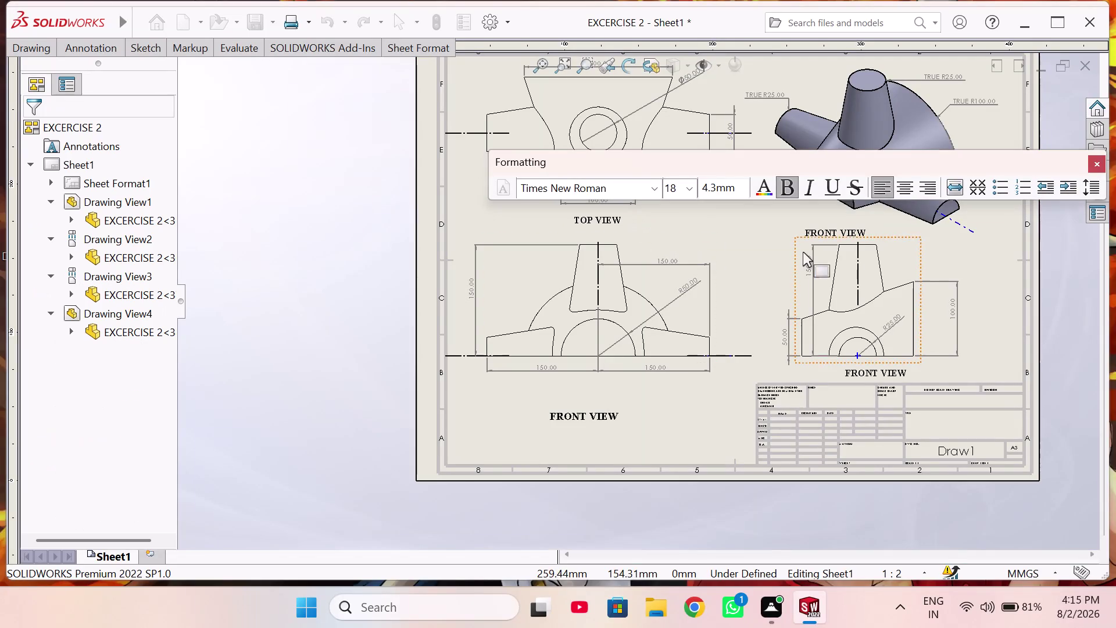
Change the 3D view's label from FRONT VIEW to ISOMETRIC VIEW.
double_click(836, 230)
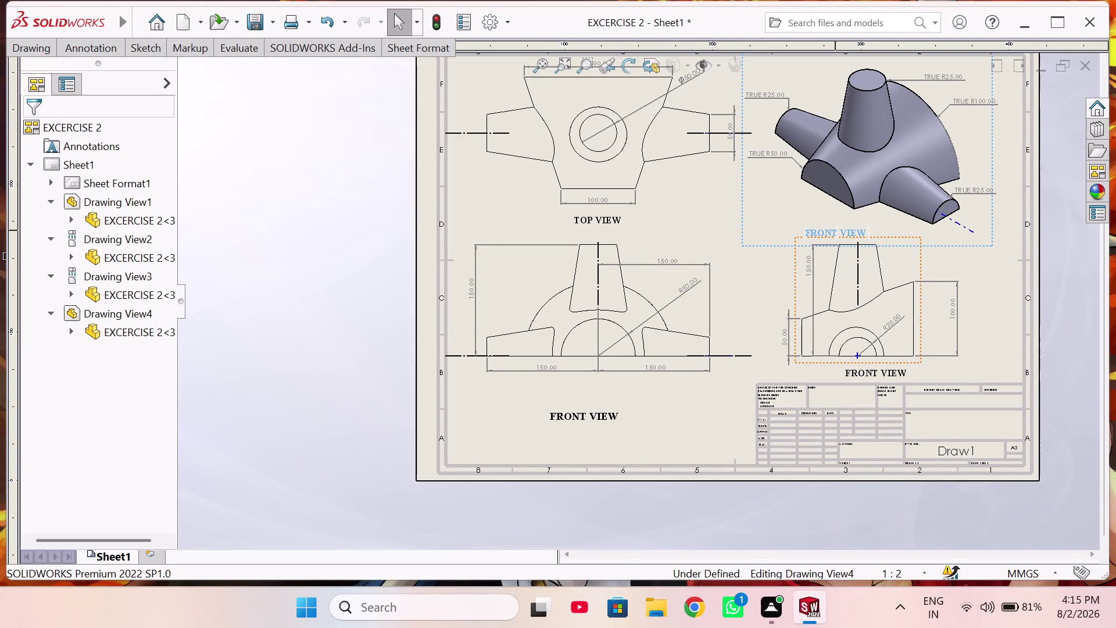
click(836, 230)
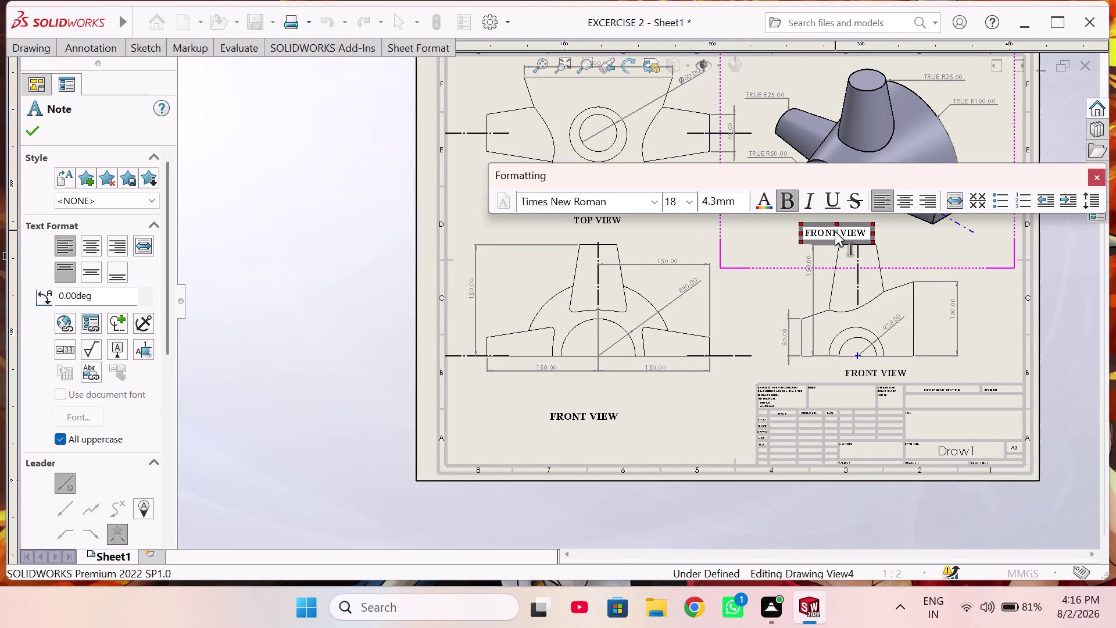
key(BackSpace)
key(BackSpace)
key(BackSpace)
key(BackSpace)
key(BackSpace)
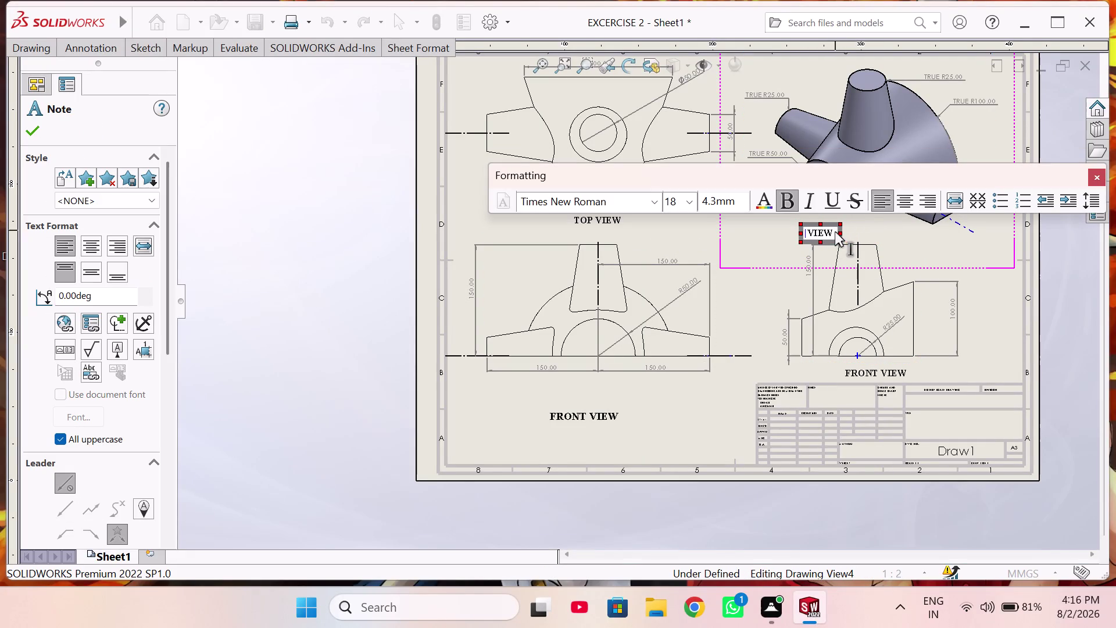
text(ISOME)
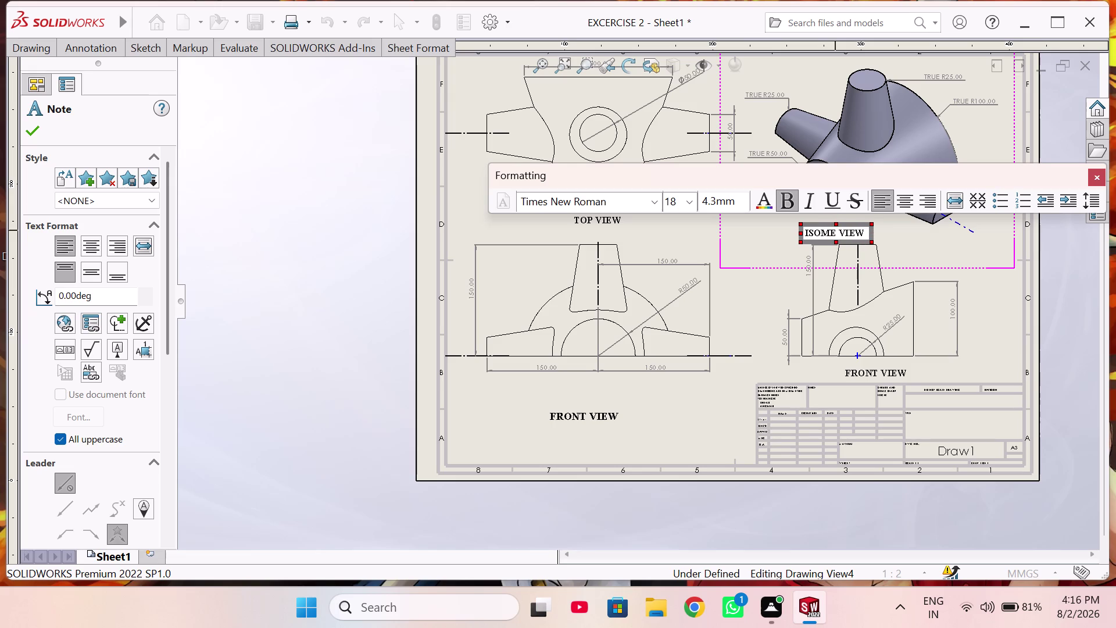
text(TRIC)
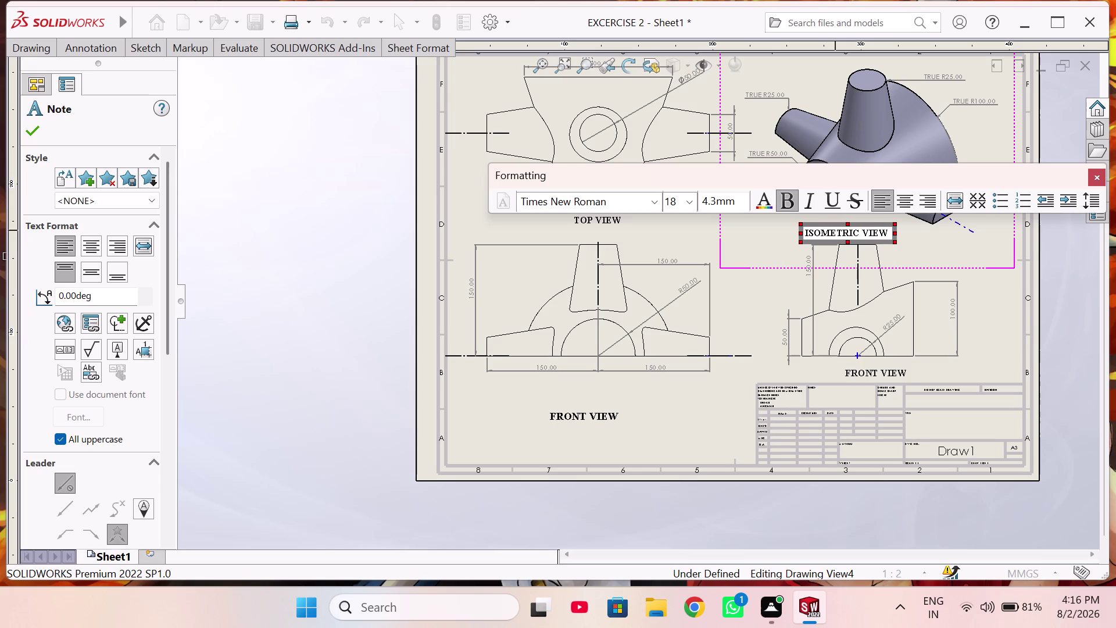
click(928, 243)
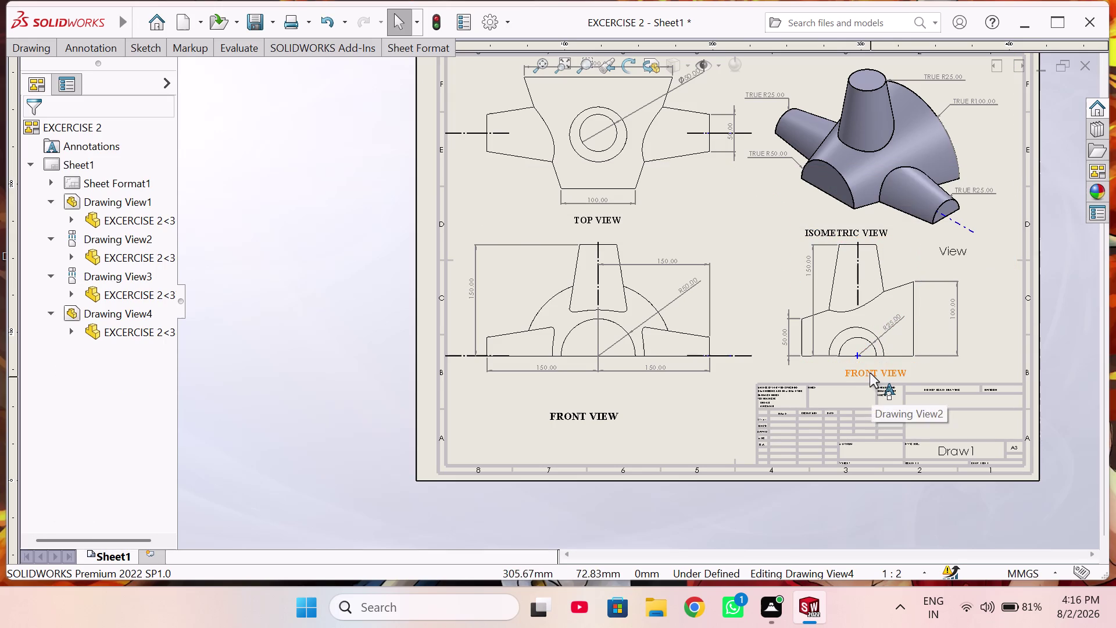
Change the lower-right view's label from FRONT VIEW to SIDE VIEW.
drag(869, 372, 855, 371)
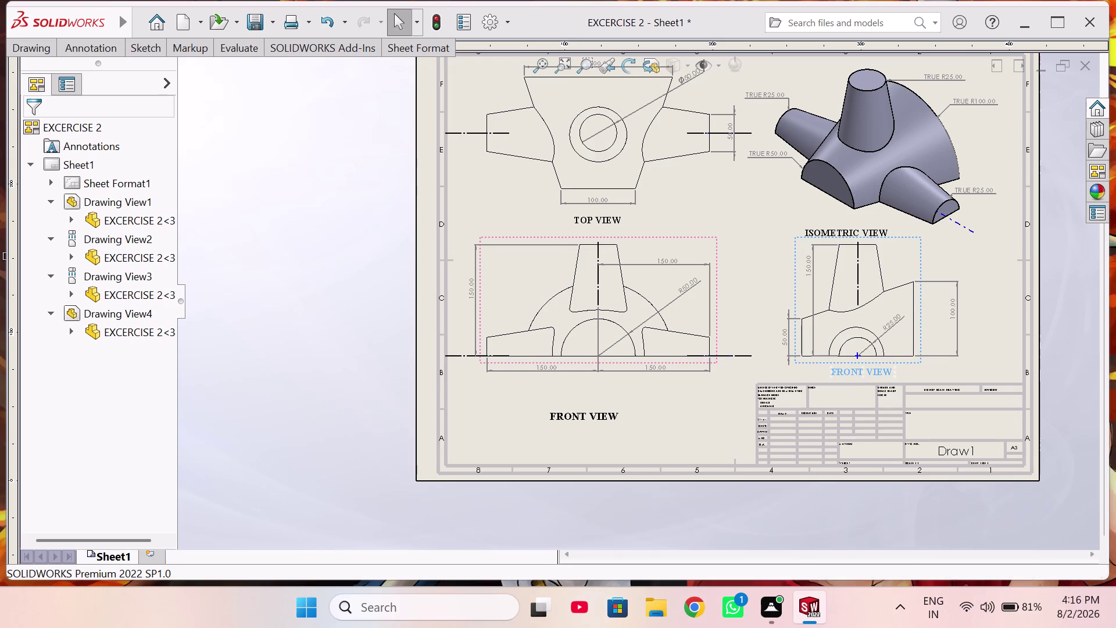
double_click(853, 372)
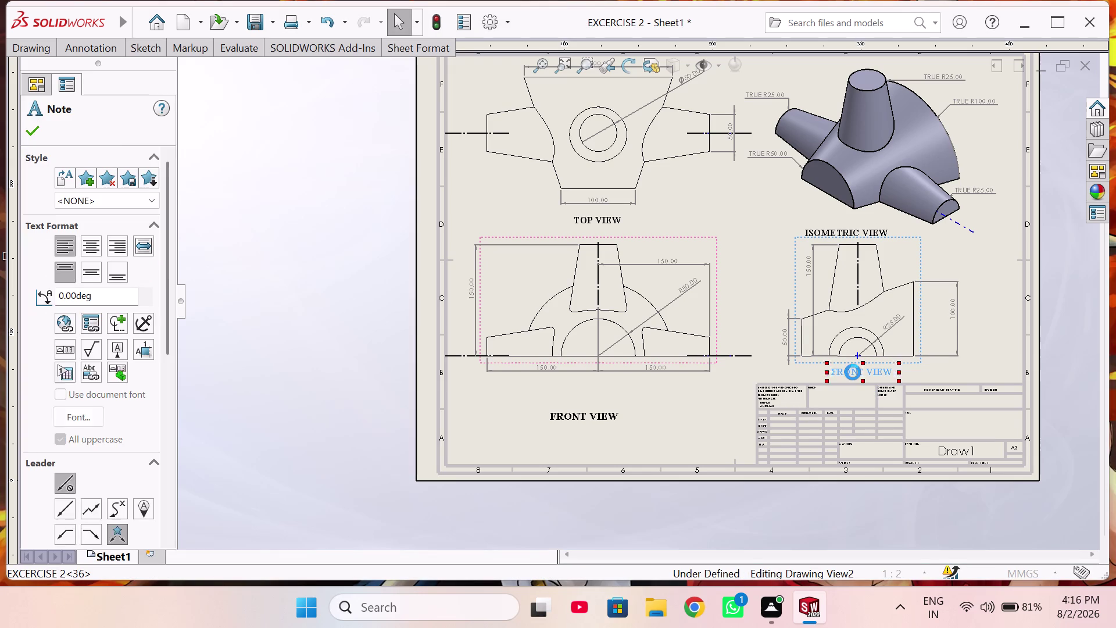
click(863, 373)
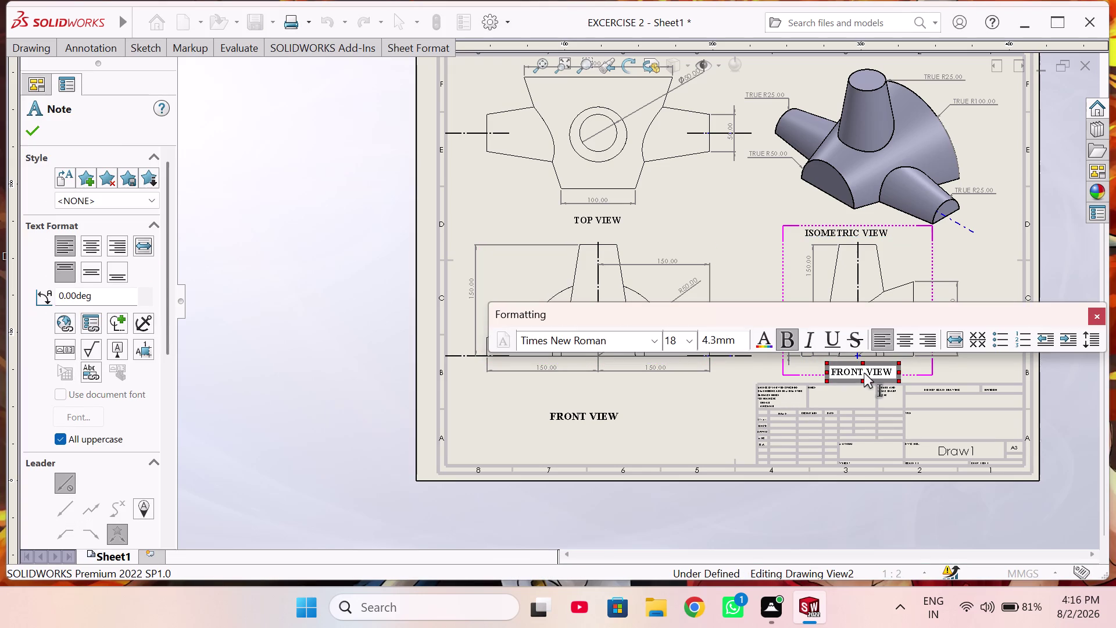
key(BackSpace)
key(BackSpace)
key(BackSpace)
key(BackSpace)
key(BackSpace)
key(BackSpace)
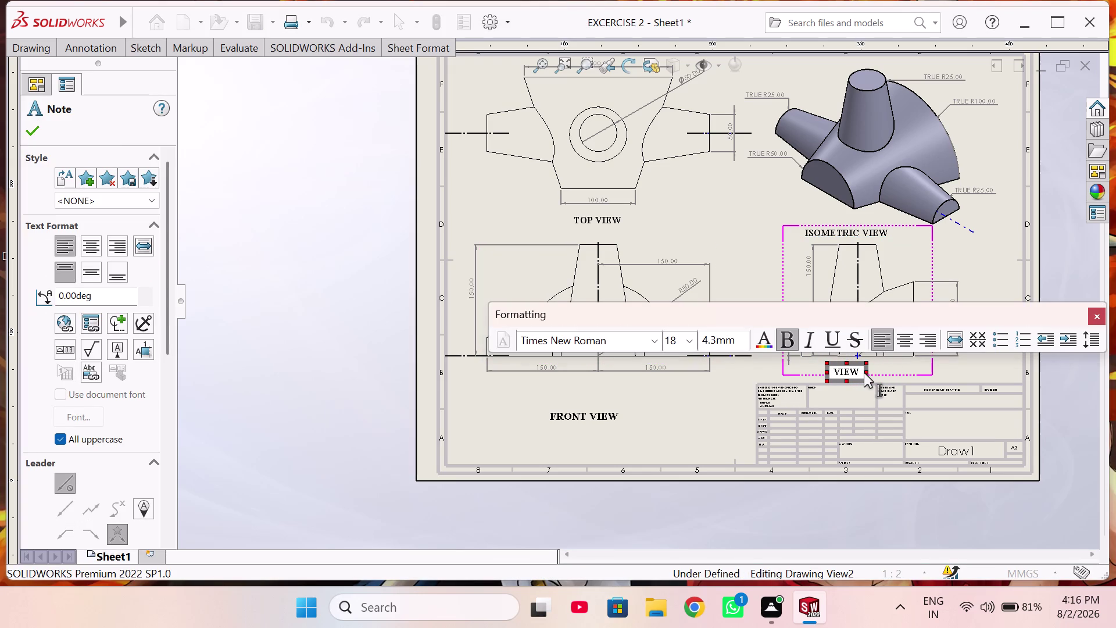
text(SIDE)
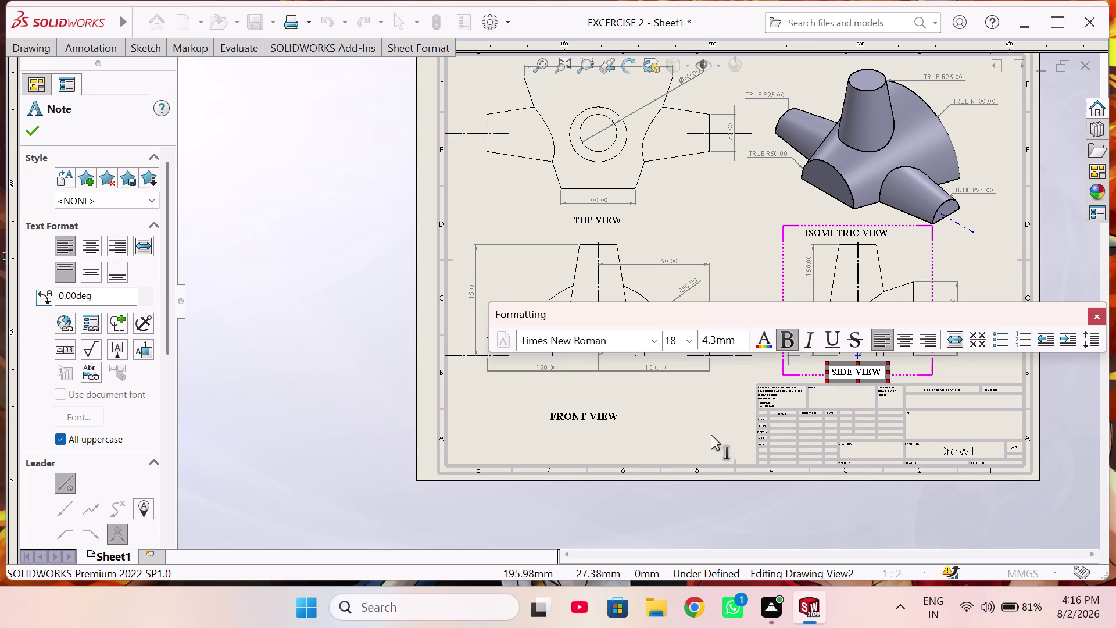
click(714, 431)
click(873, 372)
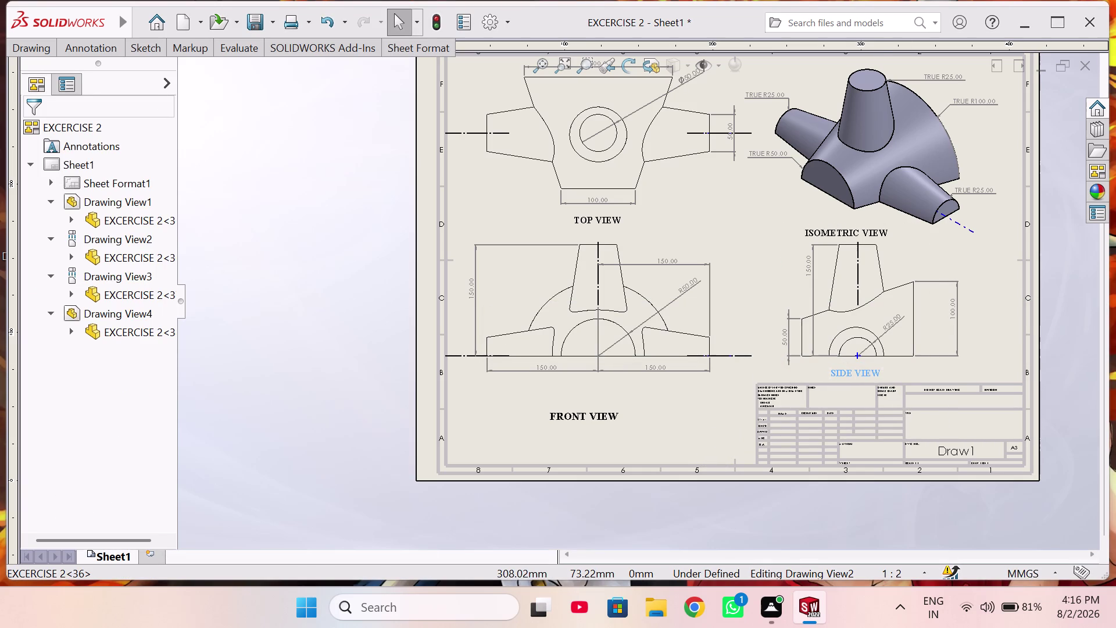
Move the FRONT VIEW label up to sit just below the front view.
click(707, 421)
drag(595, 417, 604, 394)
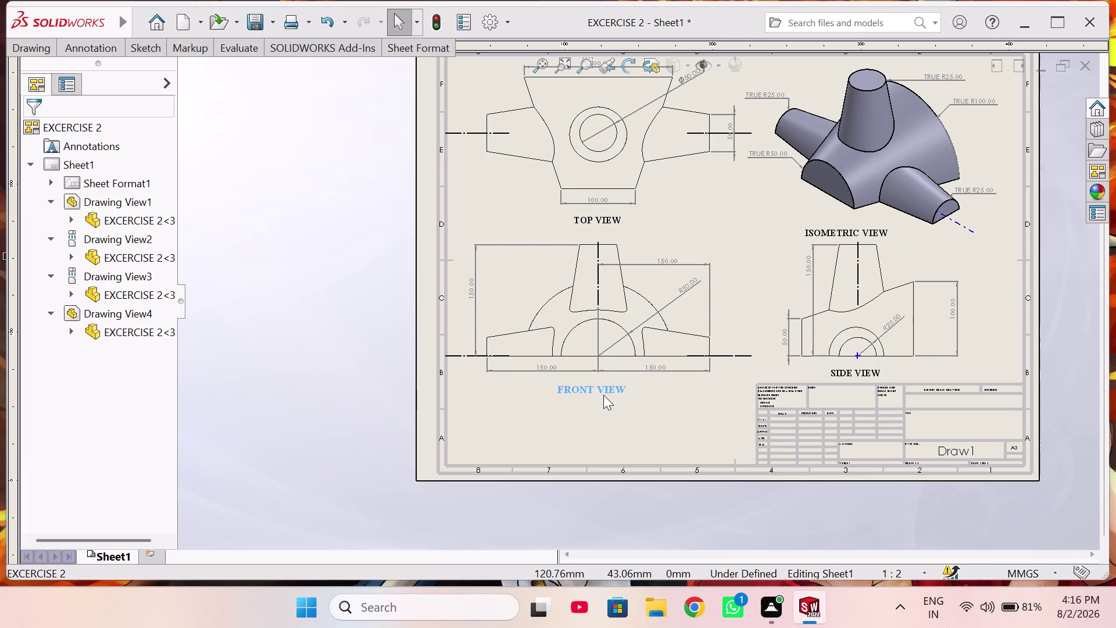
drag(603, 394, 610, 398)
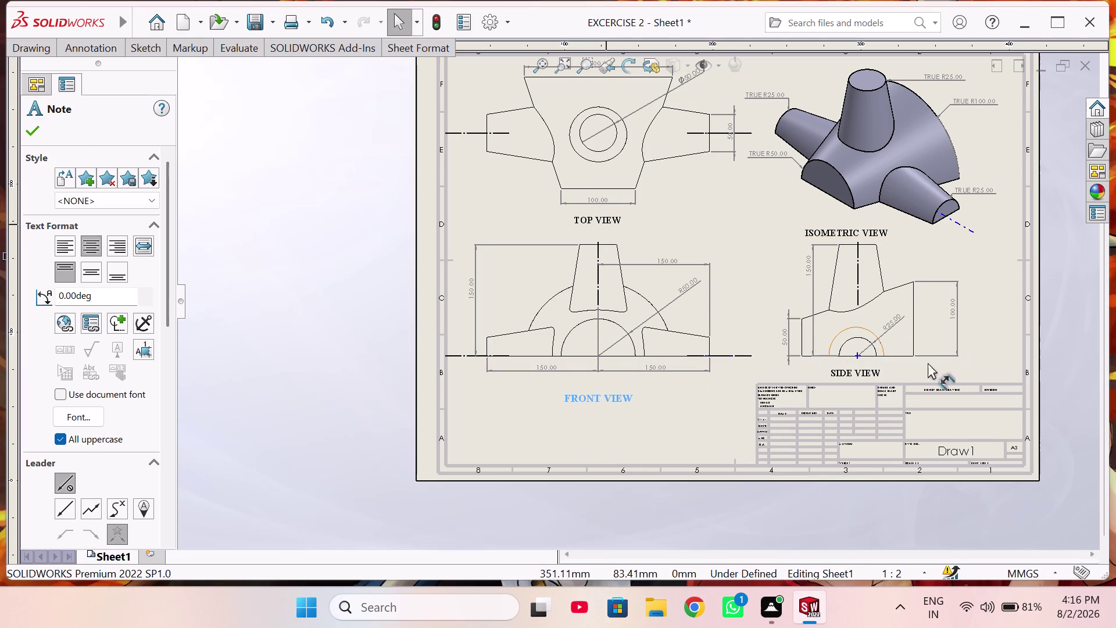
Lock focus on the sheet and place a new text note in the title block.
double_click(935, 419)
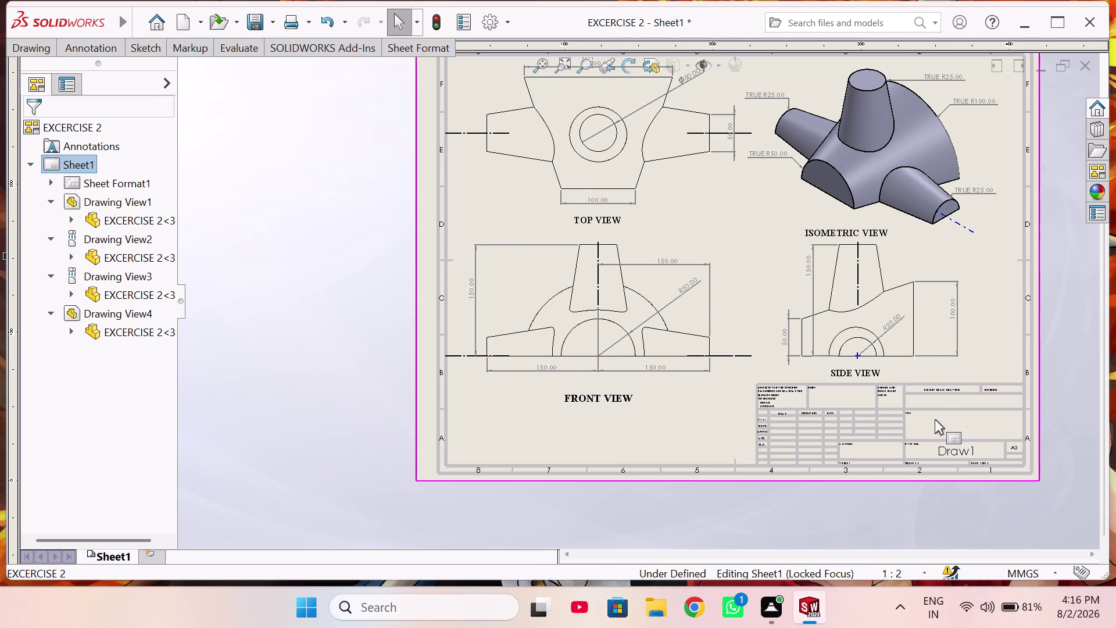
right_drag(939, 399, 945, 447)
right_drag(940, 388, 944, 460)
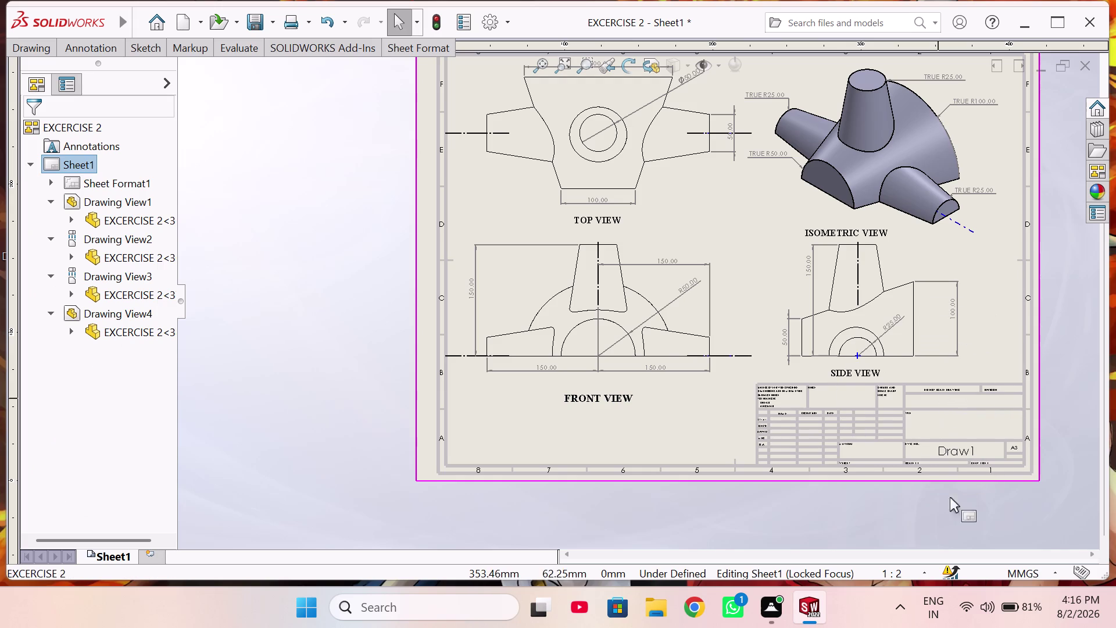
right_drag(945, 460, 955, 525)
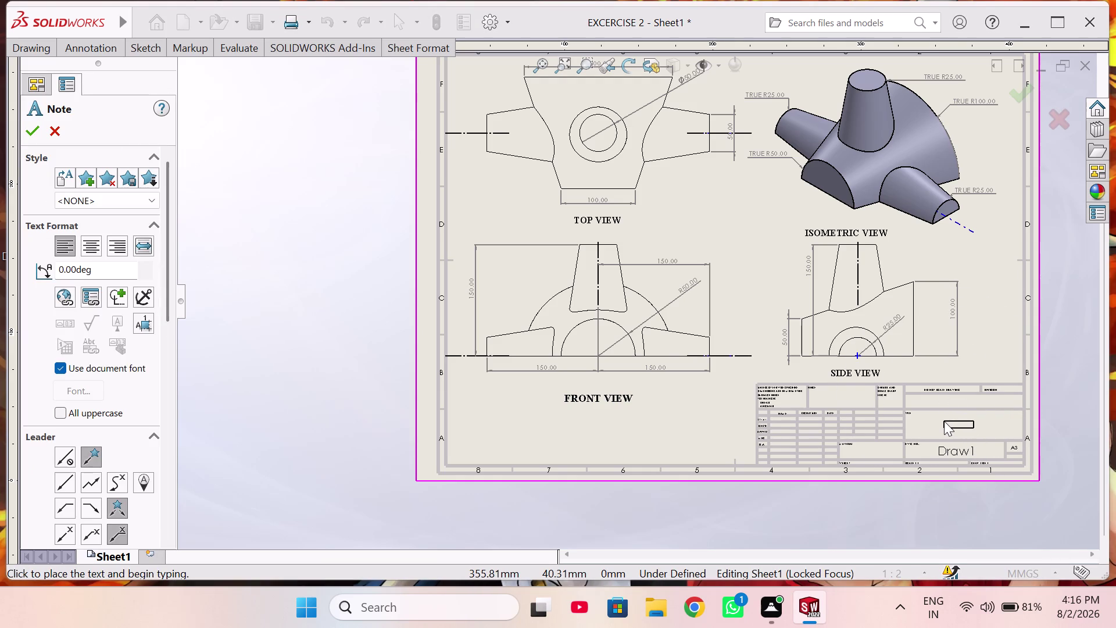
click(944, 421)
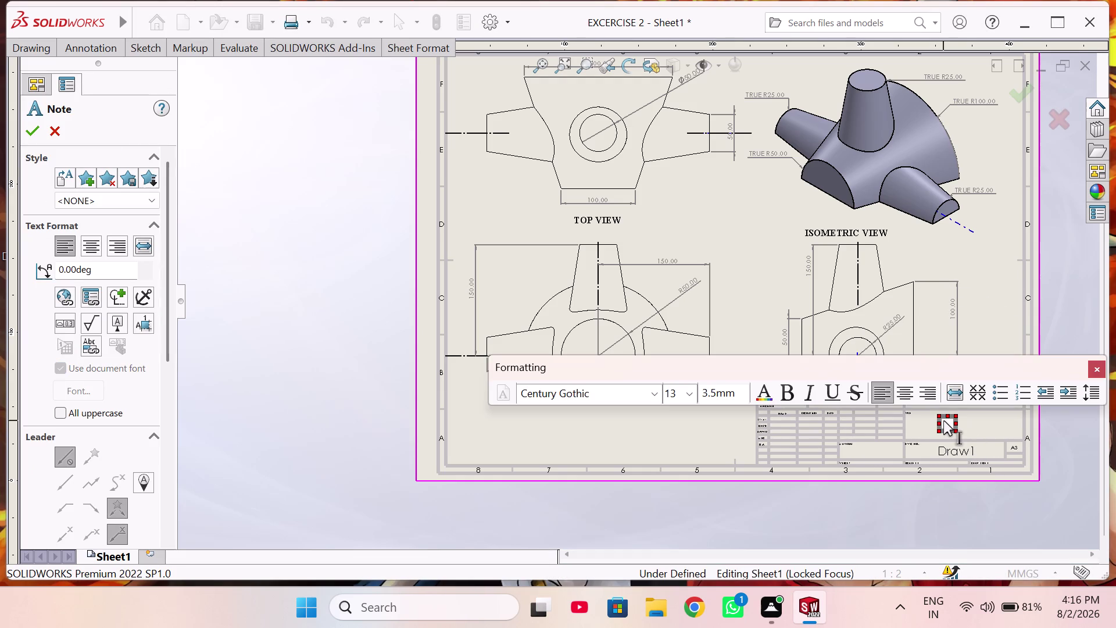
click(1098, 371)
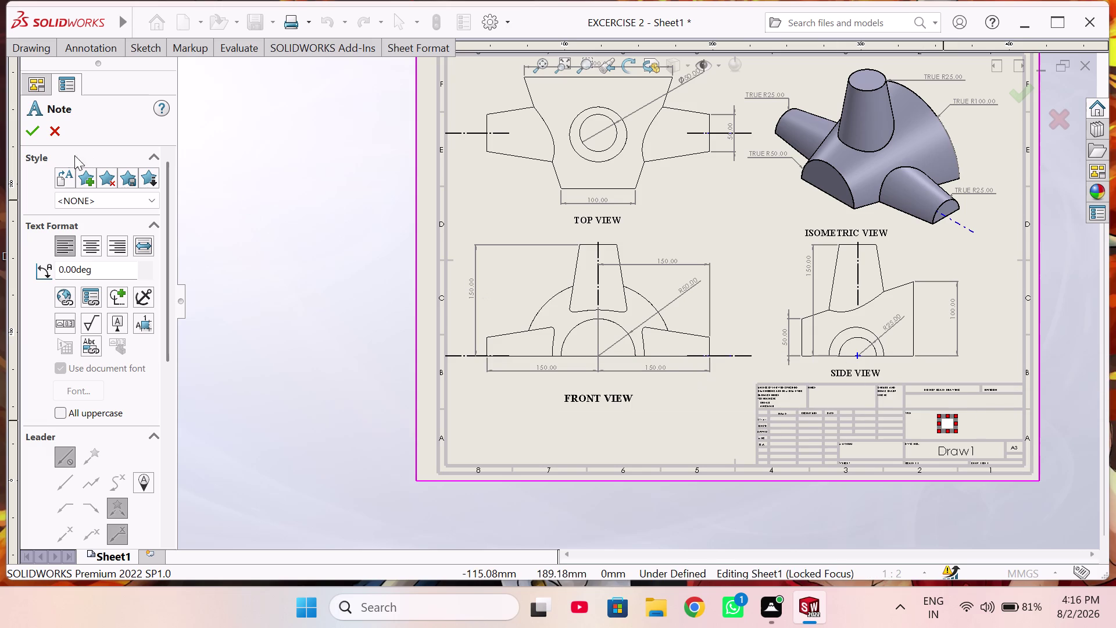
click(52, 128)
scroll(up, 3)
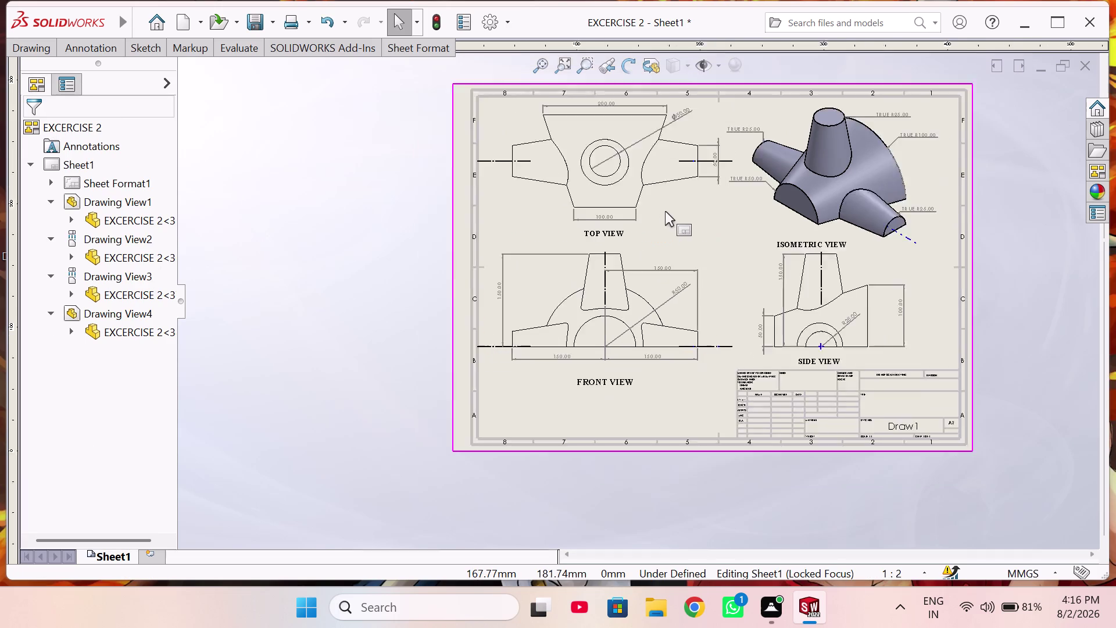
Reposition the isometric view and its ISOMETRIC VIEW label on the sheet.
scroll(up, 3)
scroll(down, 3)
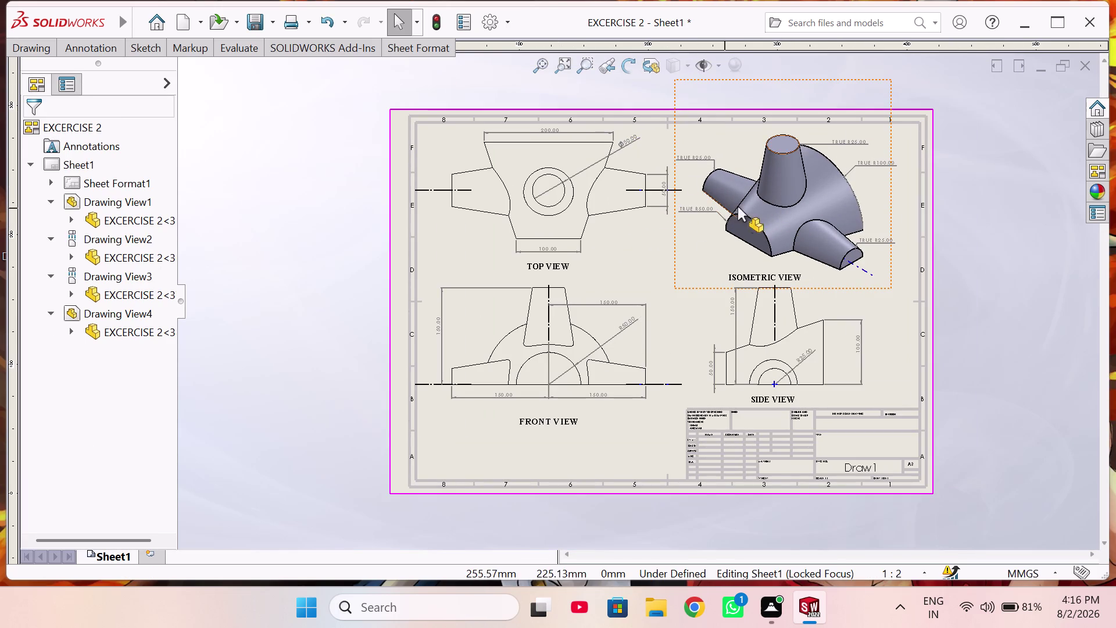
drag(685, 277, 692, 282)
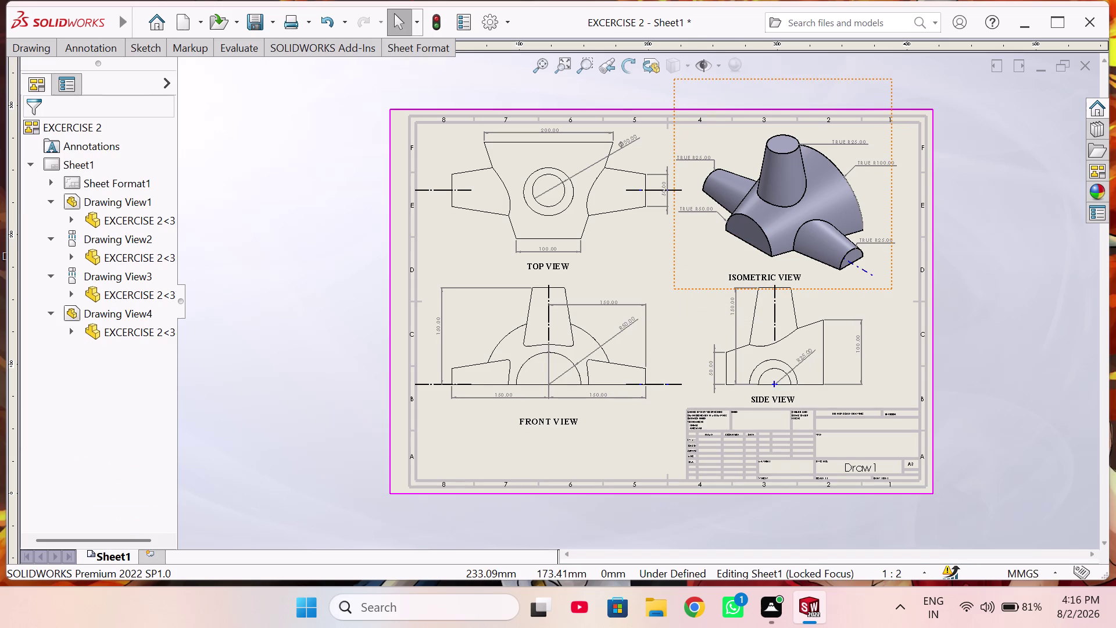
click(979, 329)
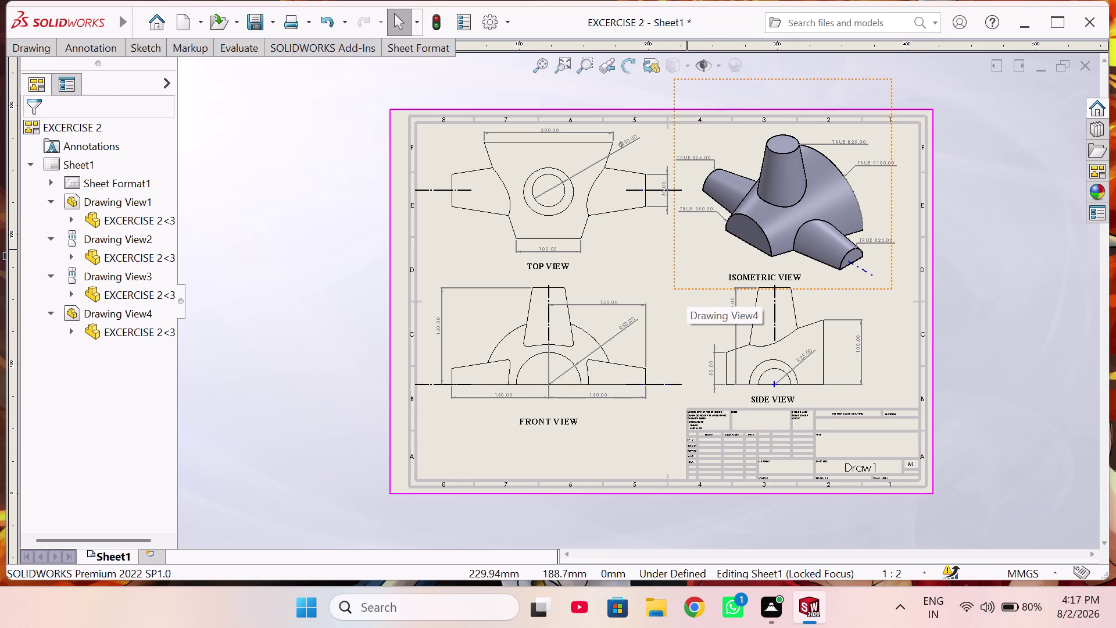
drag(703, 285, 731, 293)
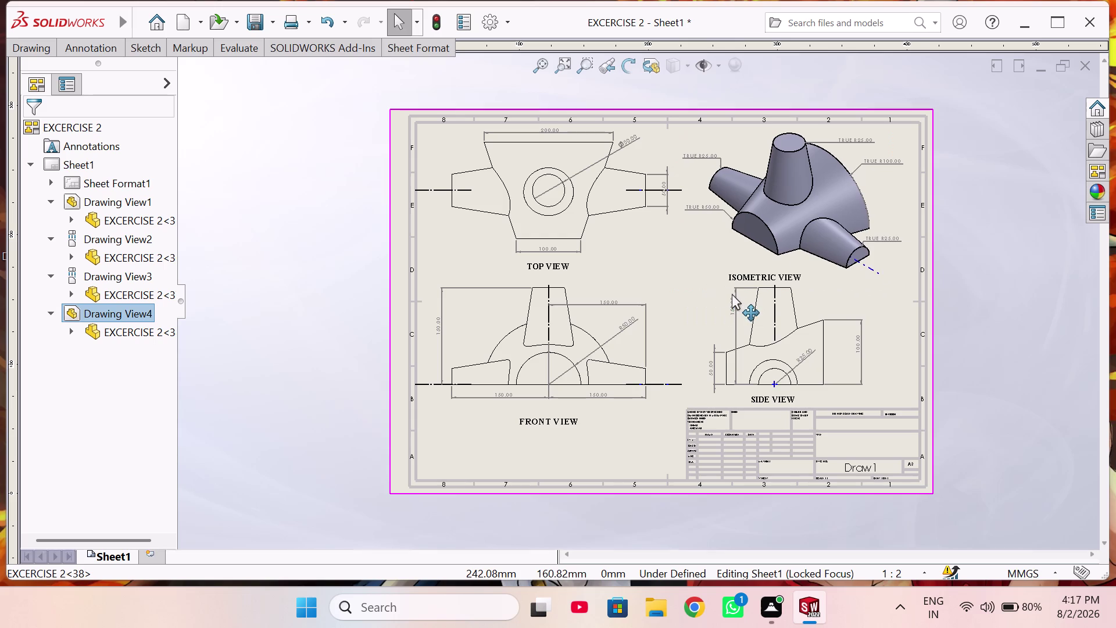
drag(731, 293, 710, 291)
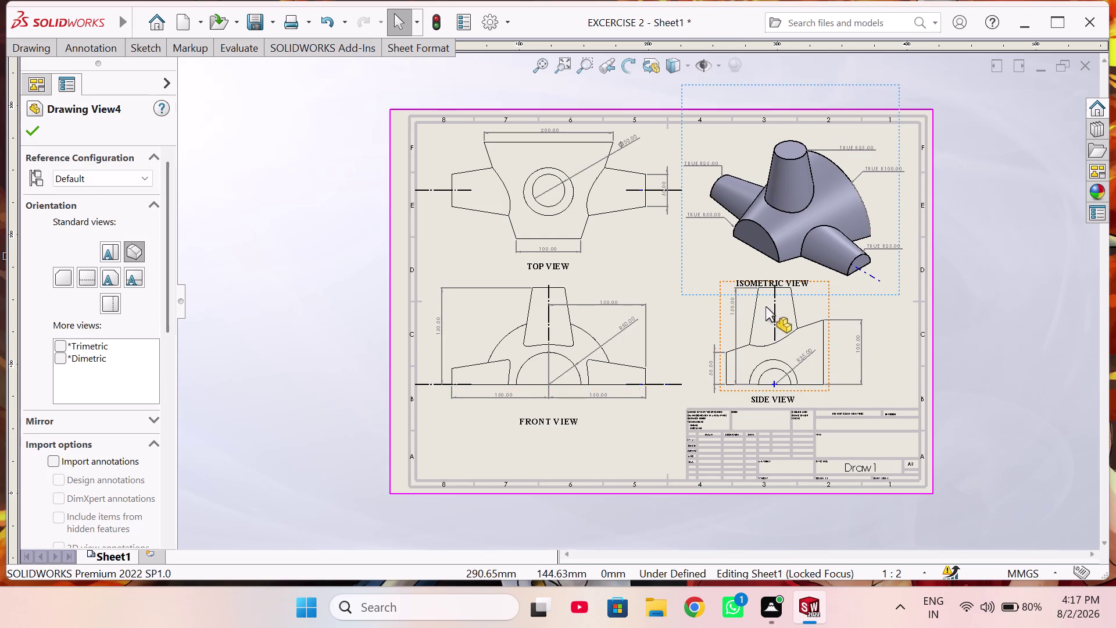
drag(790, 282, 790, 273)
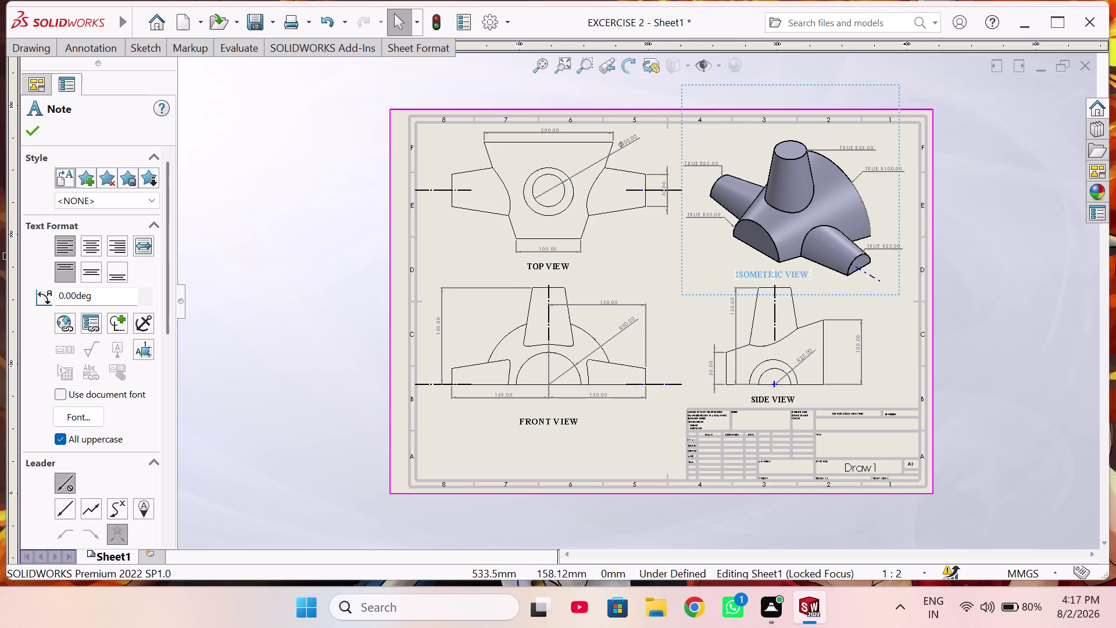
click(1059, 296)
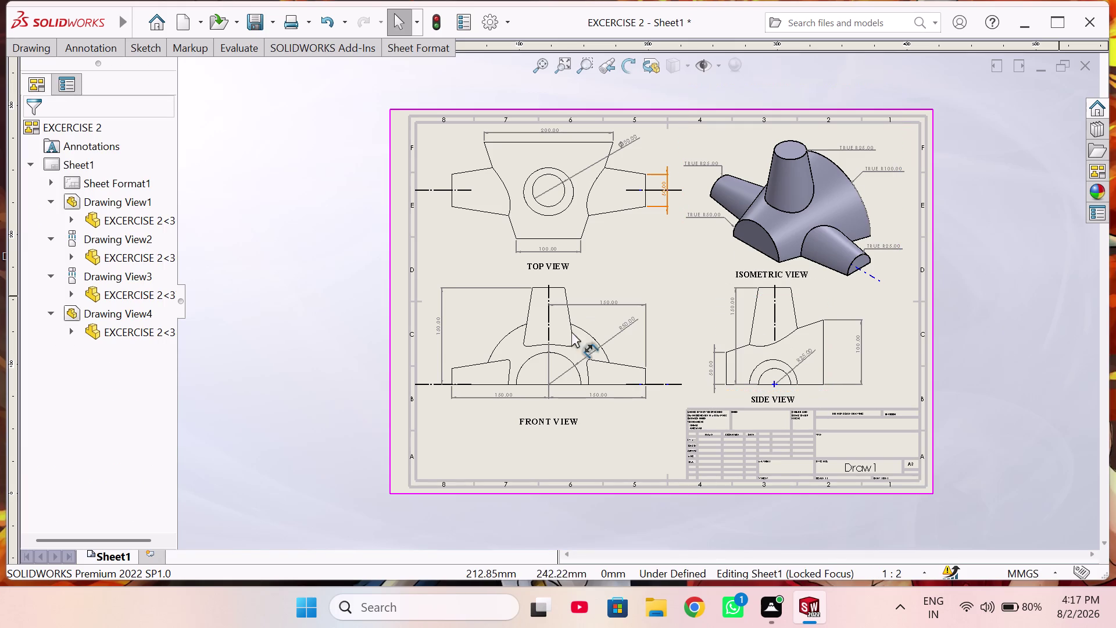
Line up the top view above the front view and bring up the print dialog.
drag(532, 208, 526, 214)
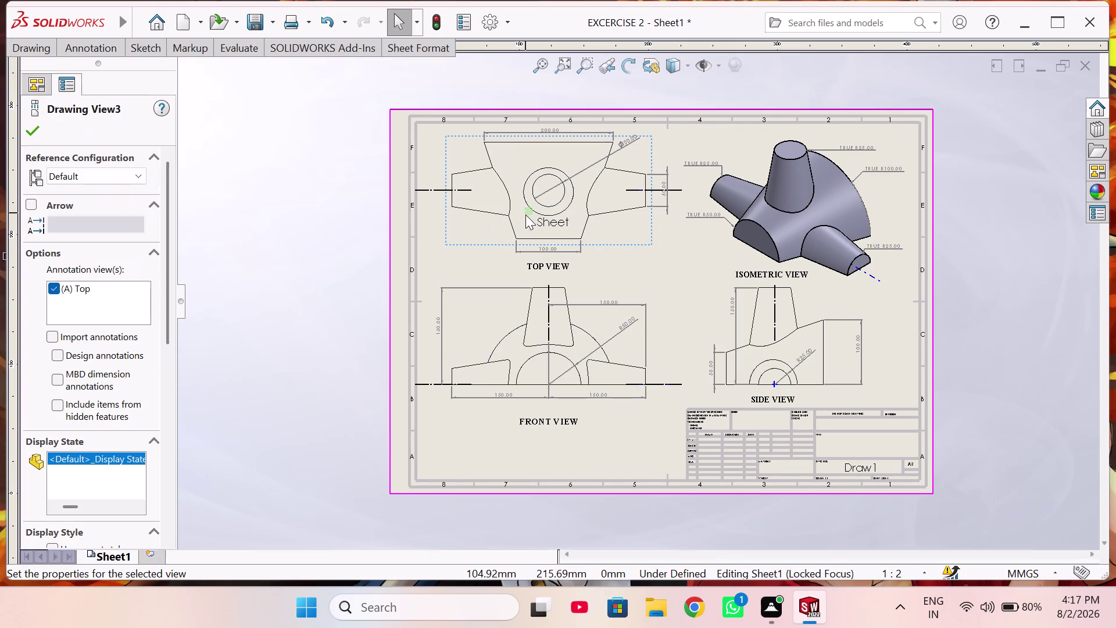
drag(526, 215, 525, 222)
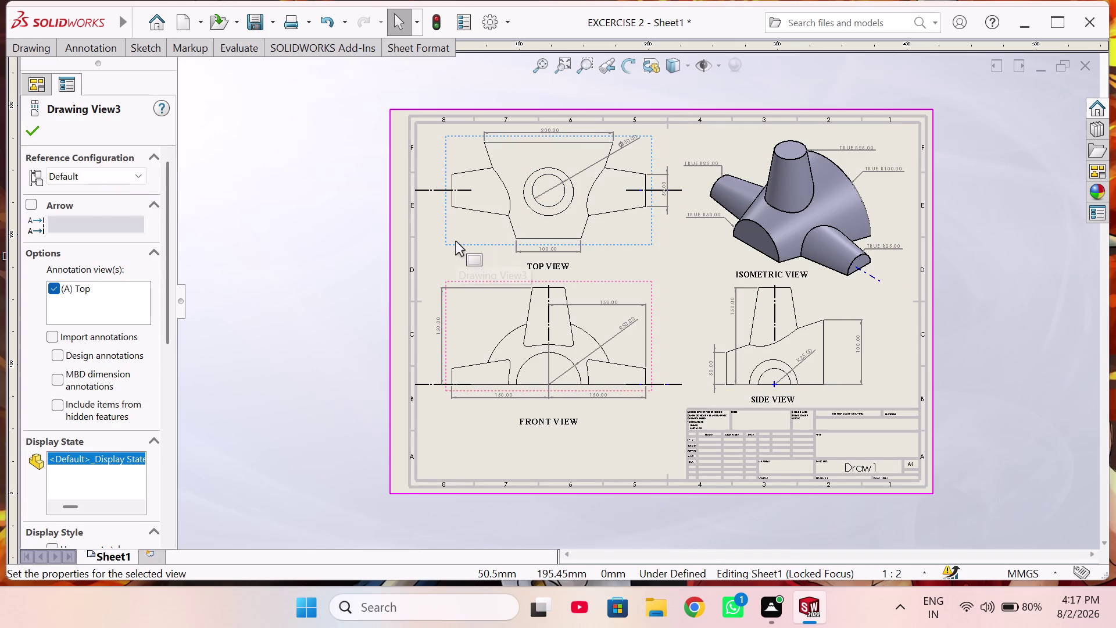
drag(469, 243, 468, 251)
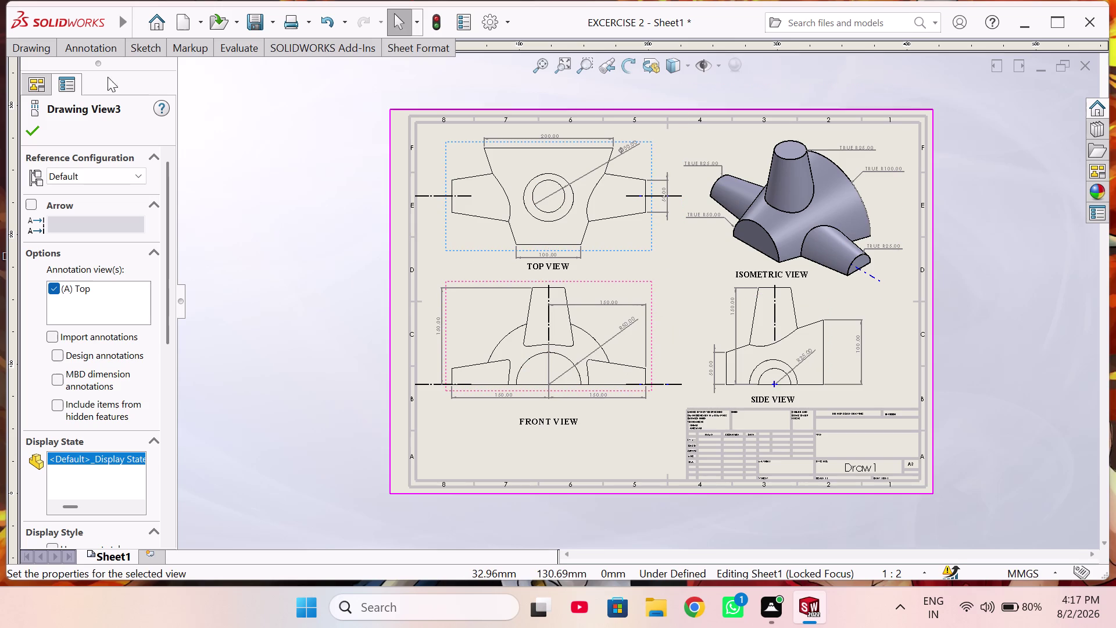
click(35, 128)
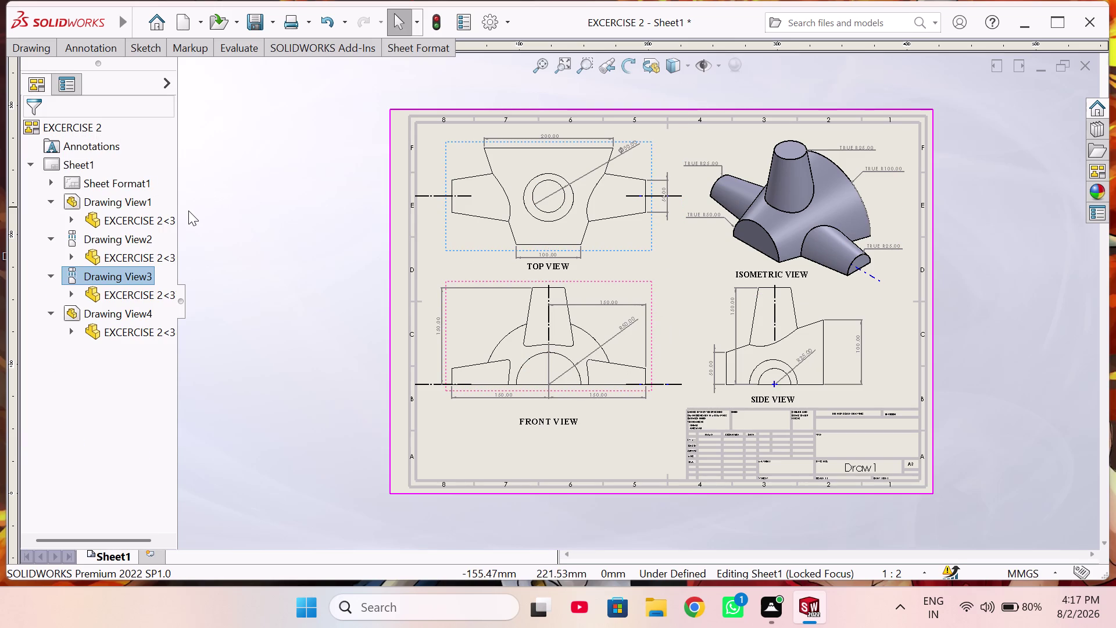
key(ctrl+p)
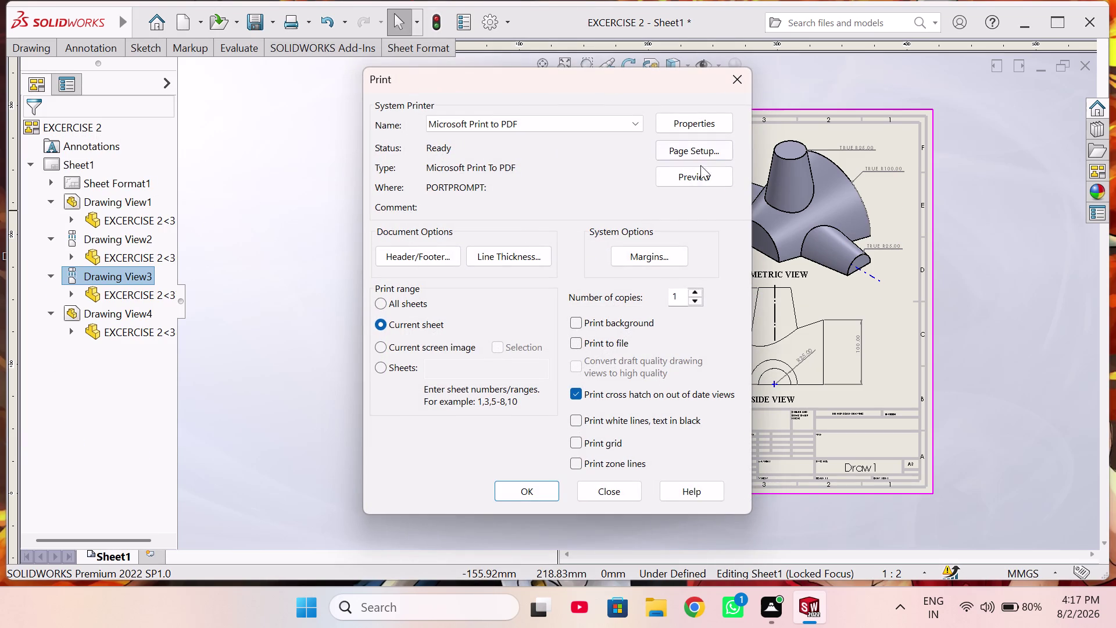
Preview the sheet, then print it with Microsoft Print to PDF.
click(693, 181)
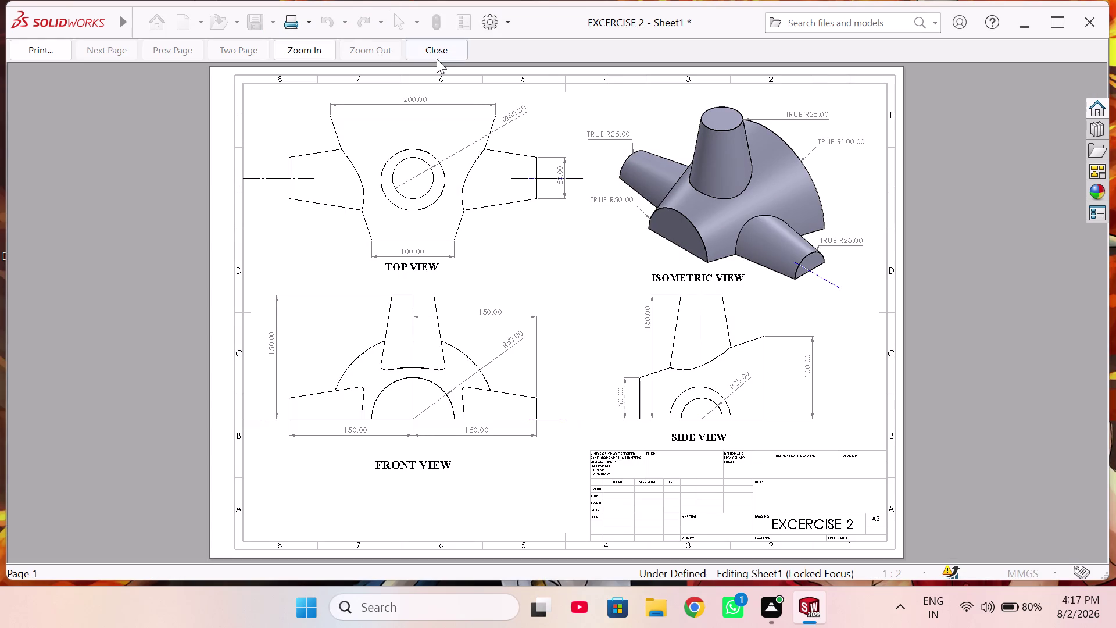
click(437, 59)
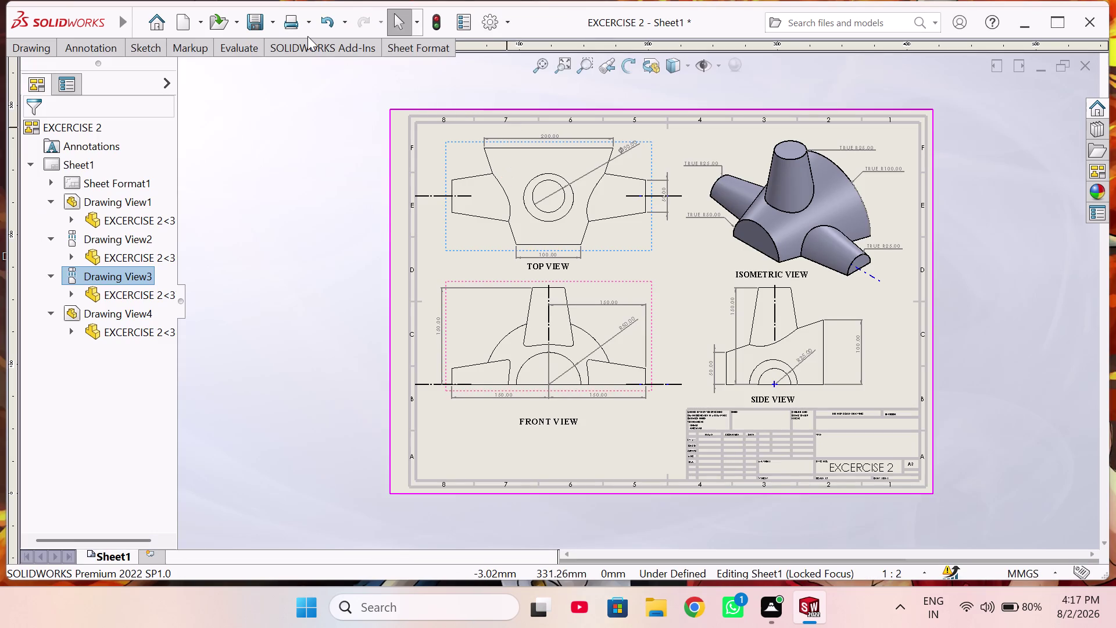
key(ctrl+p)
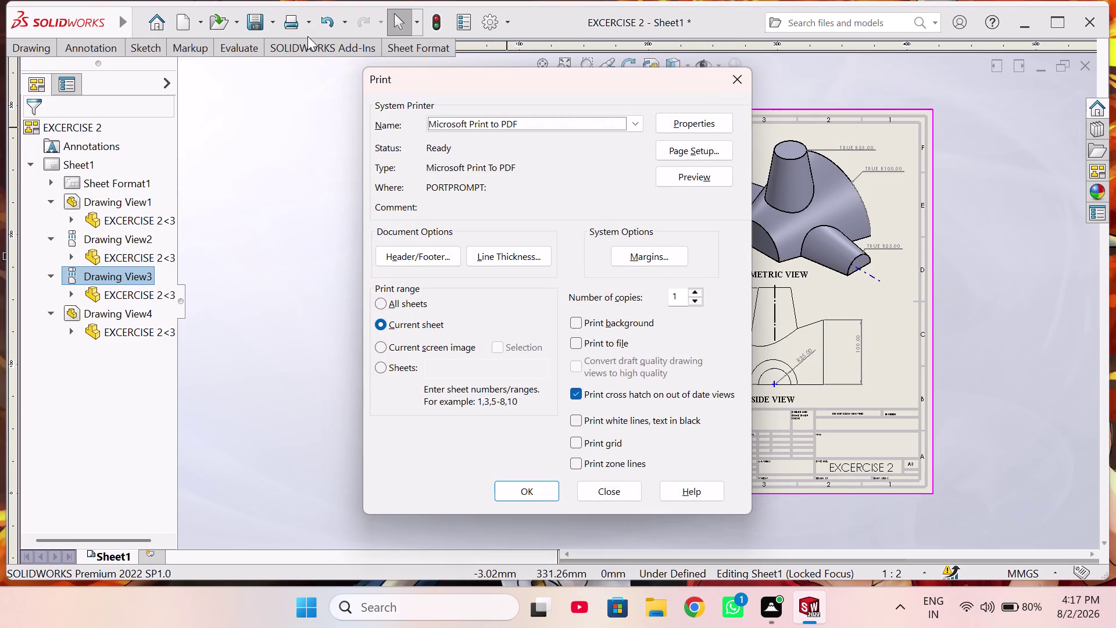
click(512, 485)
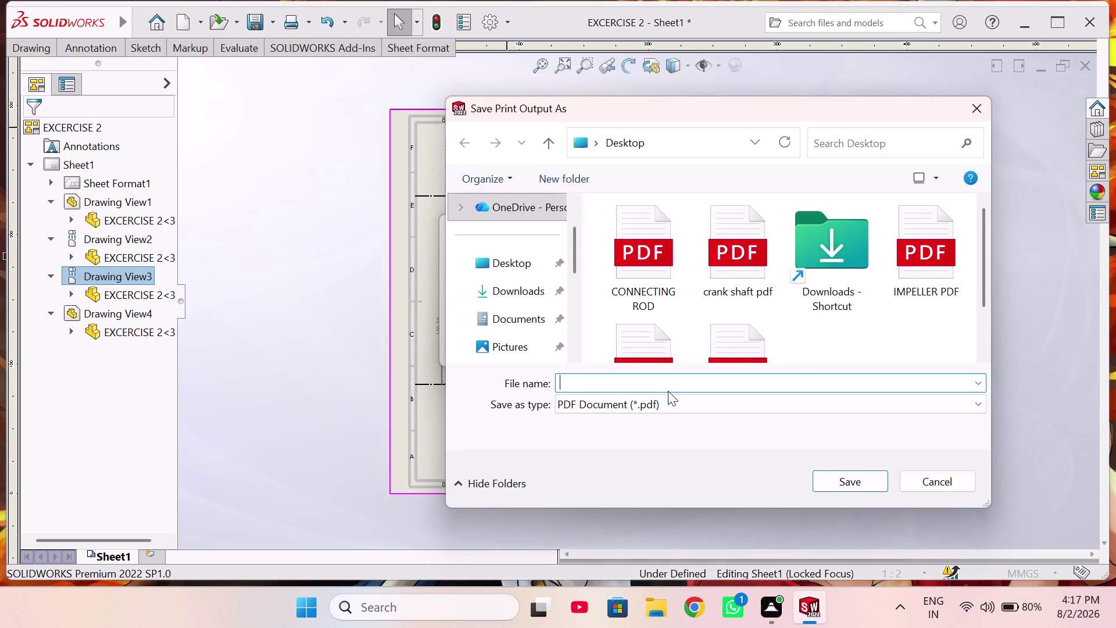
Save the PDF output with the file name SURFACE MODELING.
click(671, 387)
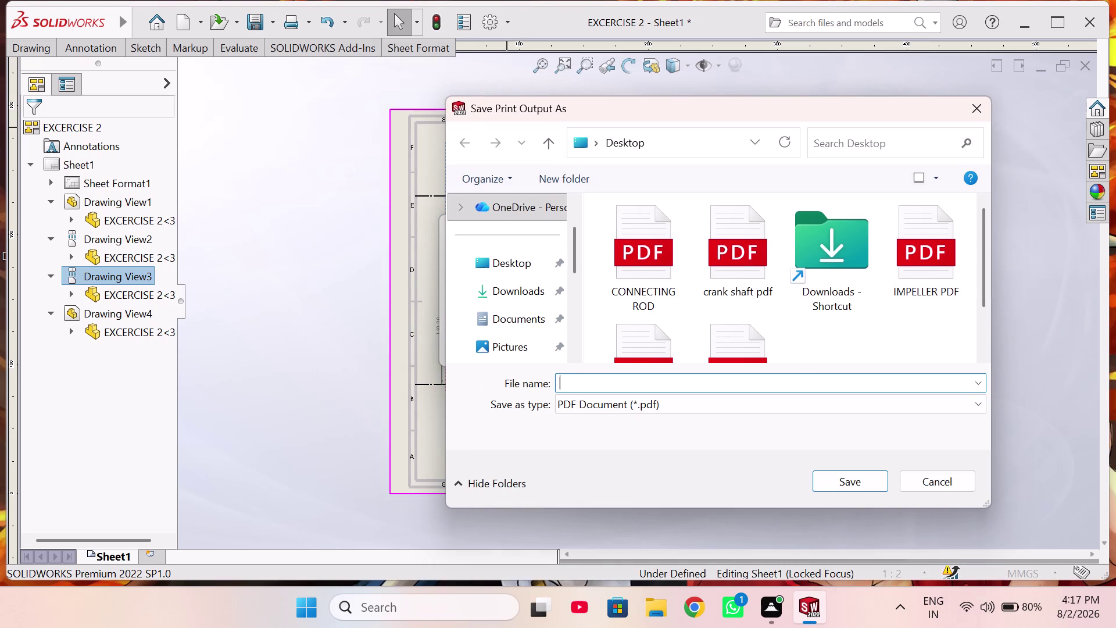
text(SU)
key(r)
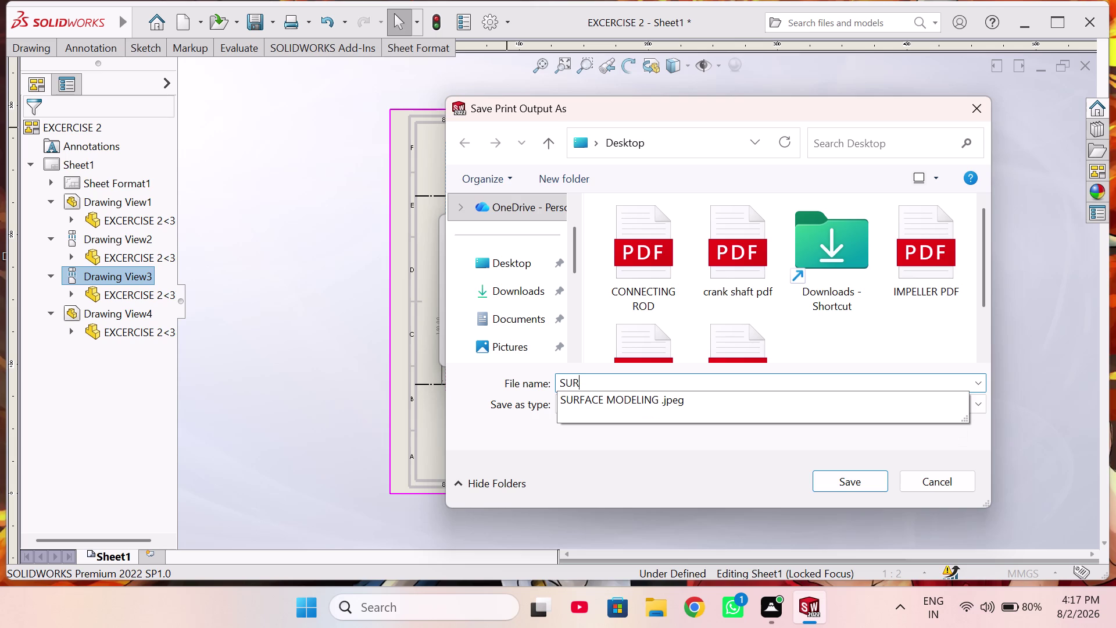
text(FACE)
key(space)
text(MODE)
key(k)
key(BackSpace)
text(L)
text(ING)
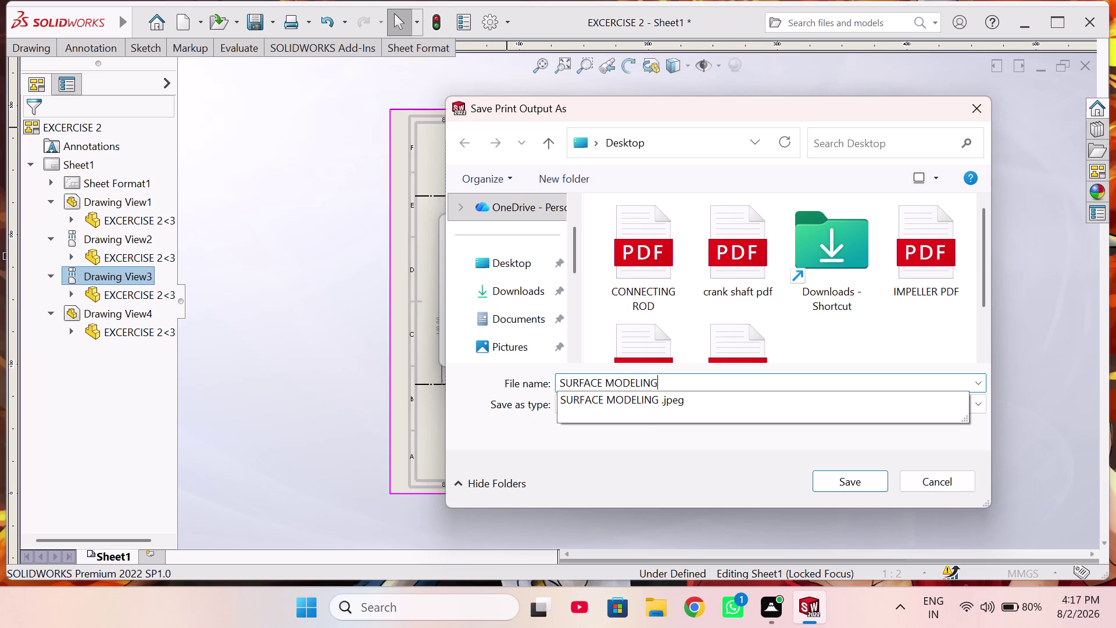
click(847, 481)
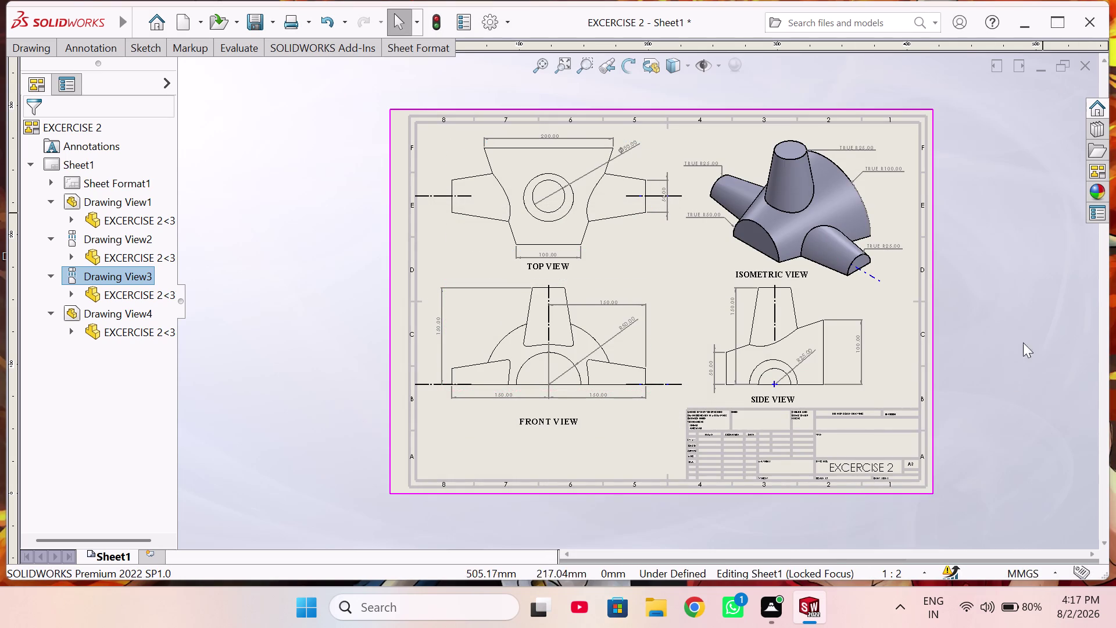
Show the SOLIDWORKS taskbar recent-files list, visit the part window, then return to the drawing.
right_click(812, 602)
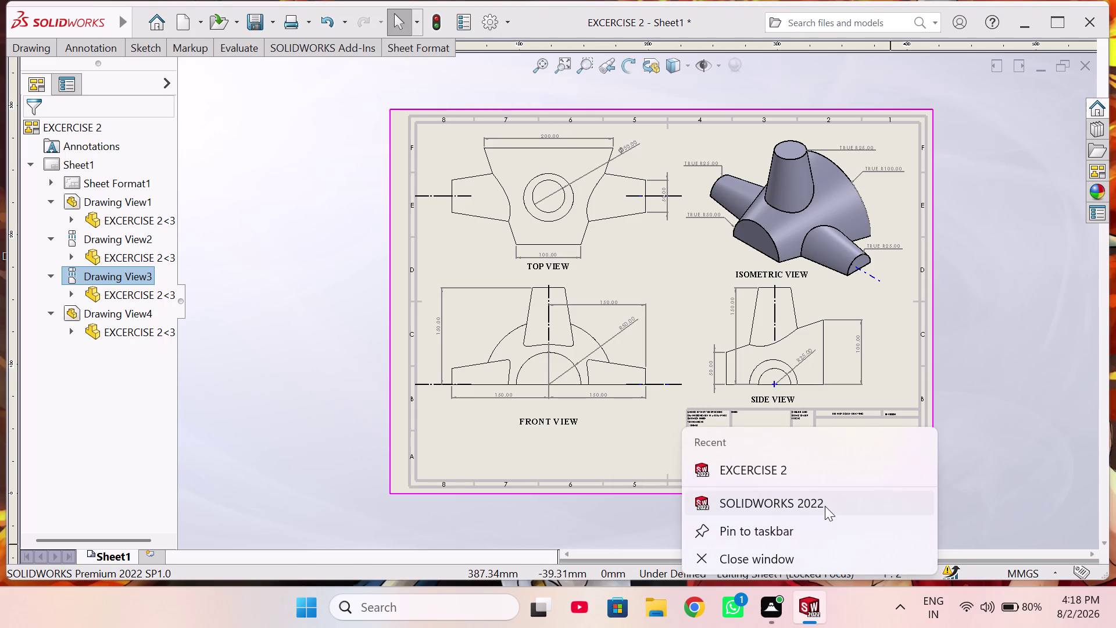
click(821, 464)
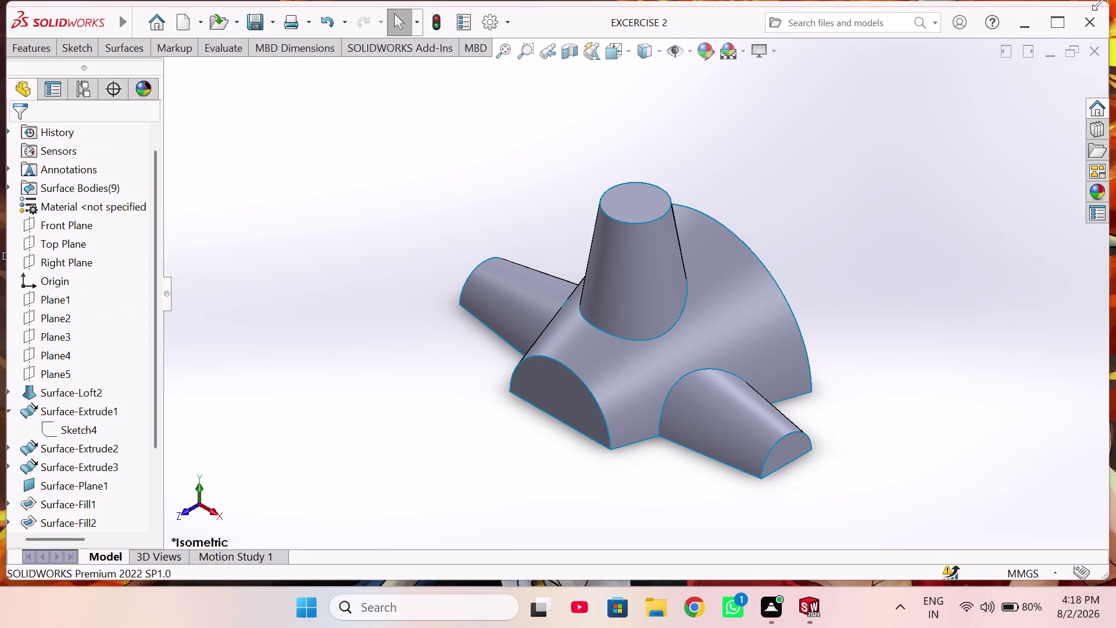
click(1095, 54)
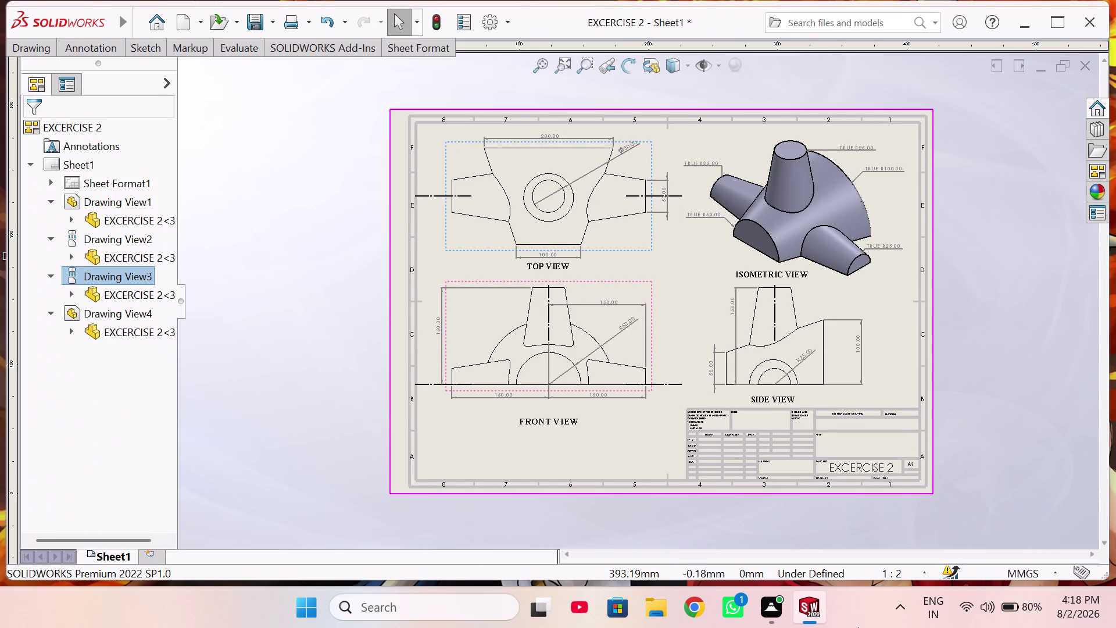
Remove EXCERCISE 2 from the recent files list and close the SOLIDWORKS window.
right_click(819, 611)
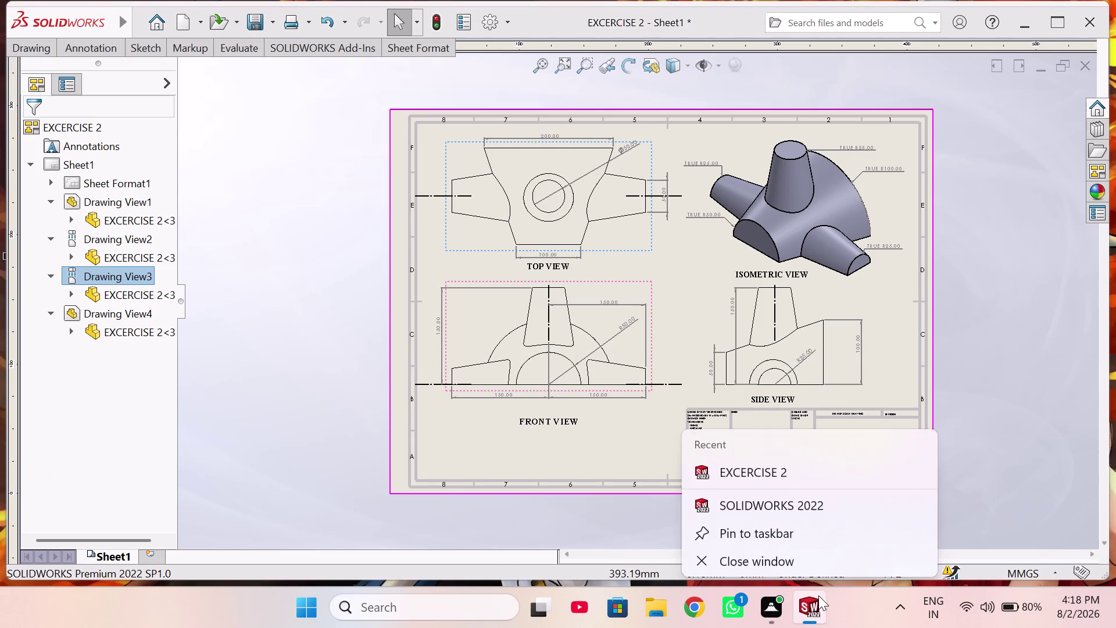
right_click(829, 480)
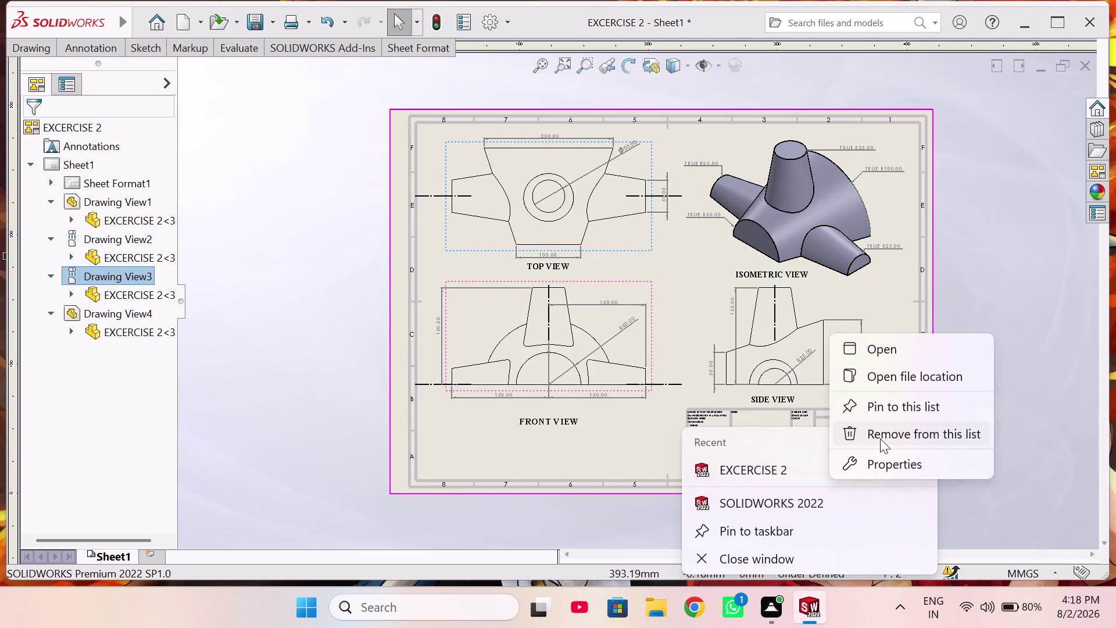
click(881, 438)
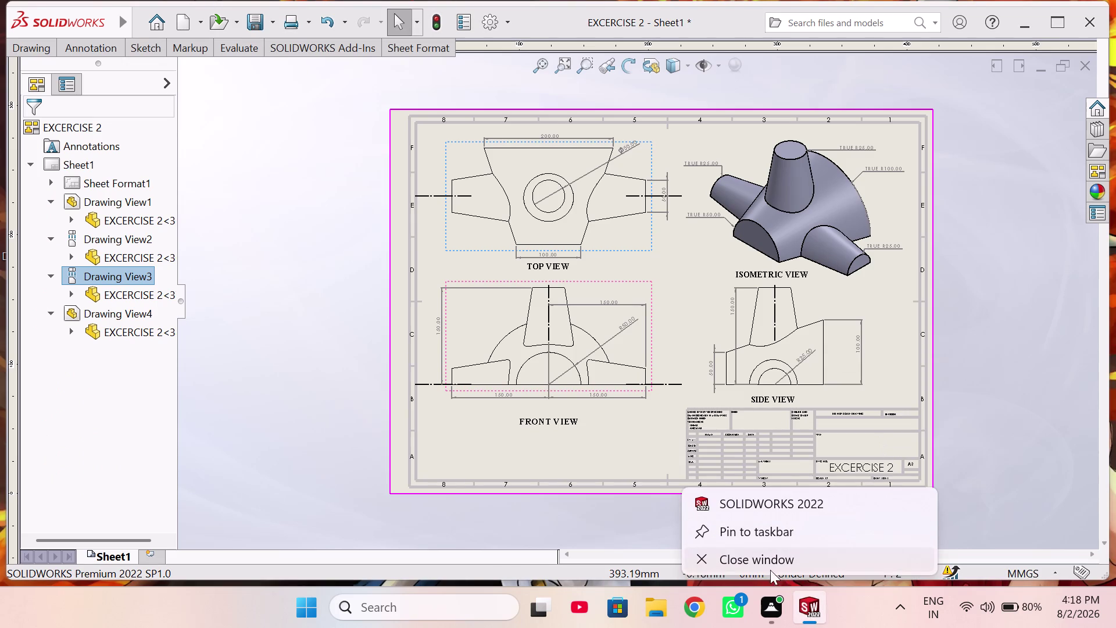
click(778, 564)
click(586, 327)
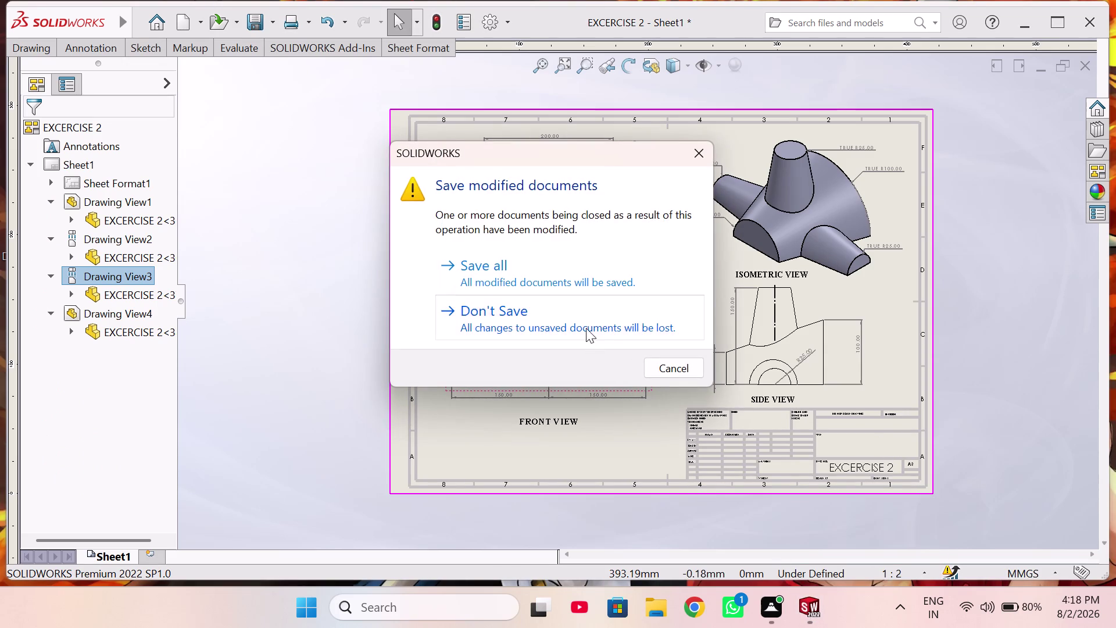